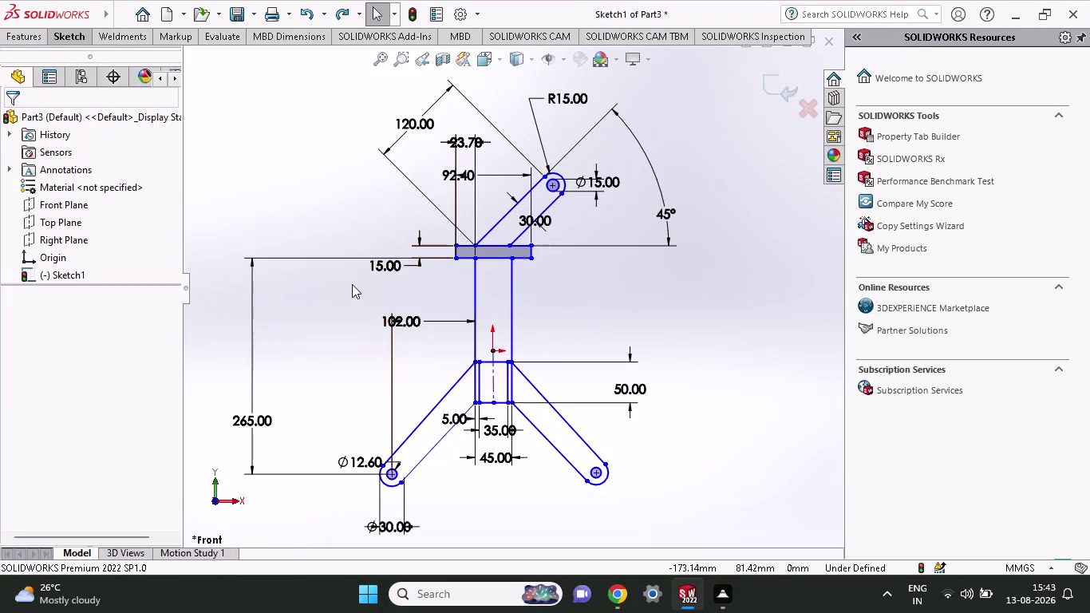
Open the Save As window for the bracket part and focus the proposed name Part3.
click(257, 21)
click(273, 61)
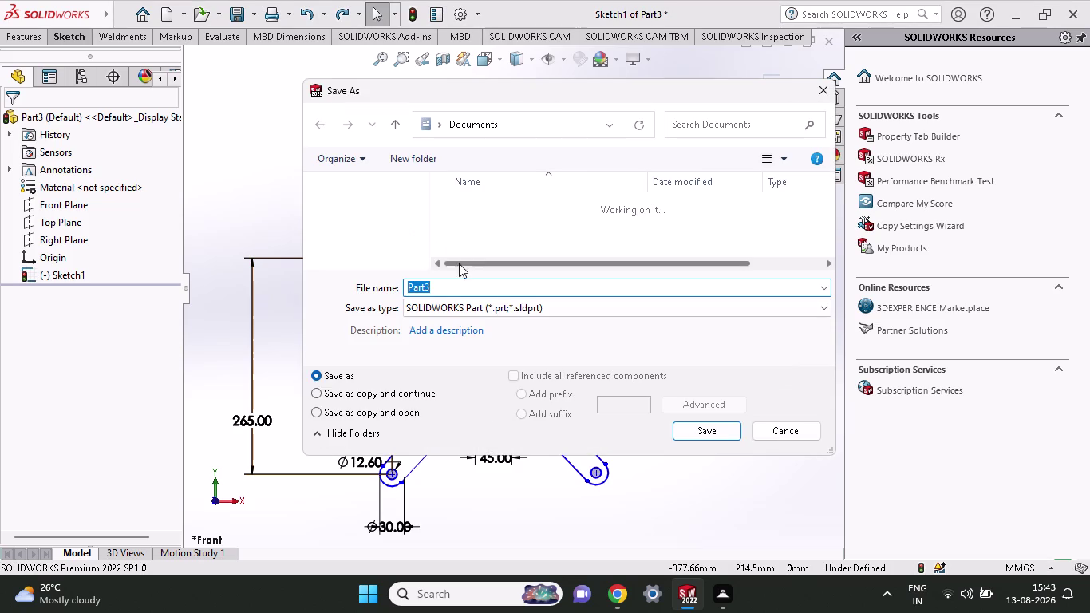
click(451, 289)
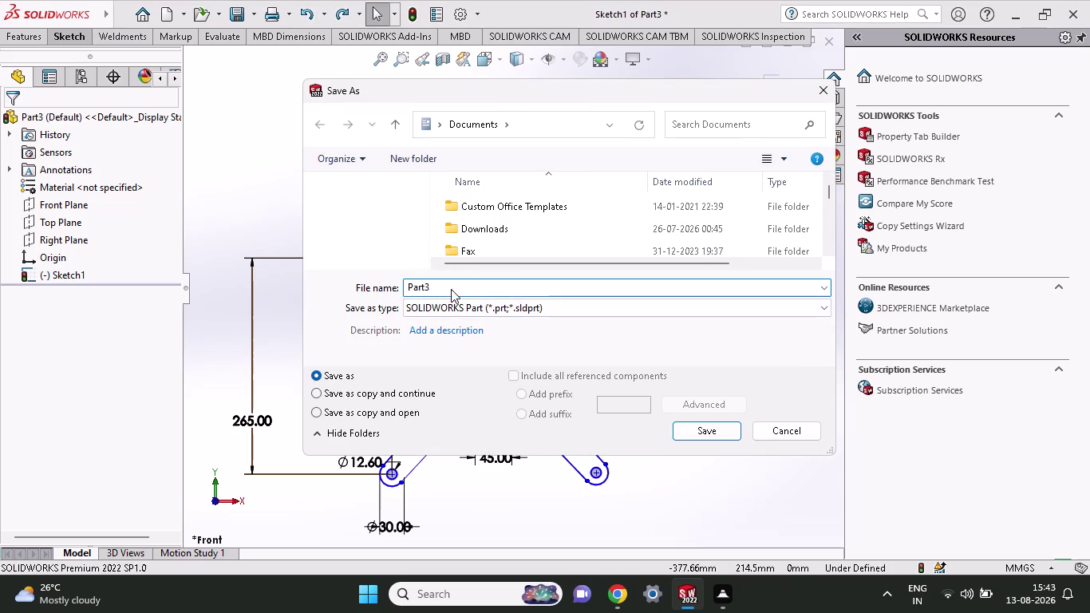
Clear the Part3 file name, then erase a mistyped '3d s' entry.
key(BackSpace)
key(BackSpace)
key(BackSpace)
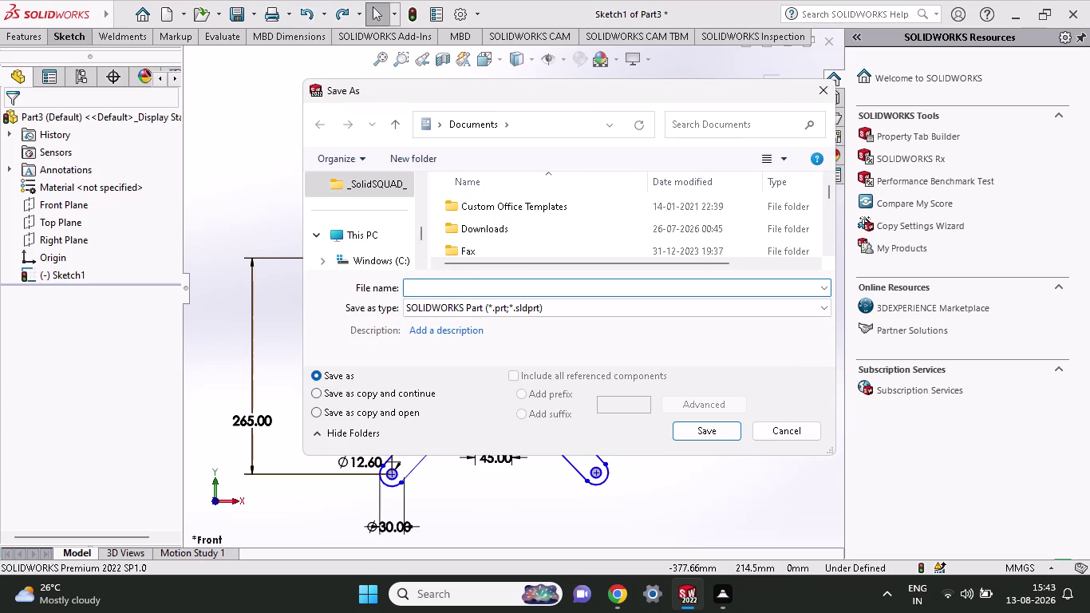
text(3d)
key(space)
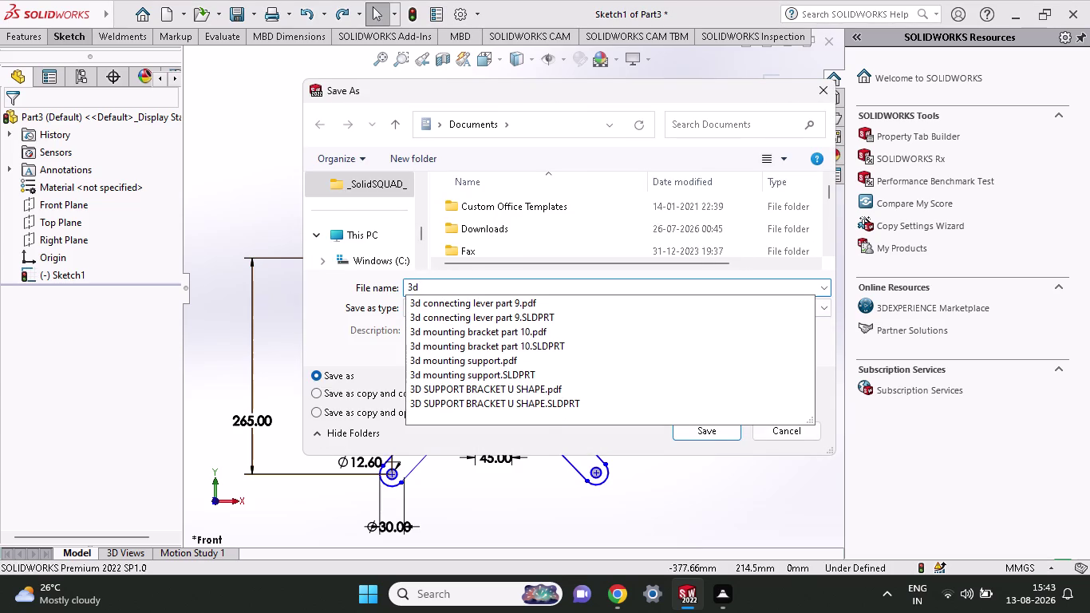
key(s)
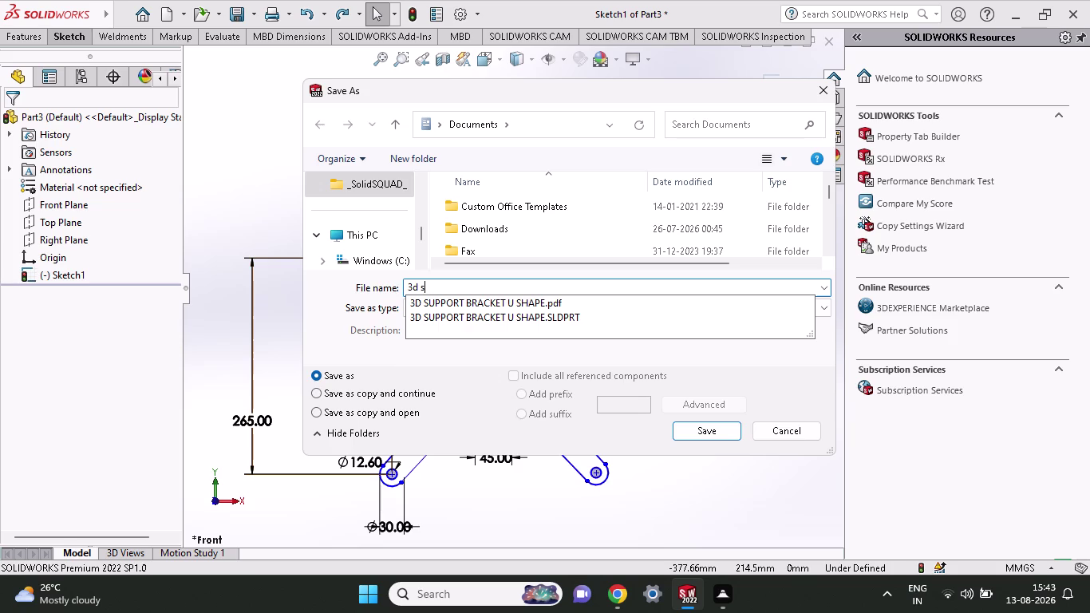
key(BackSpace)
key(BackSpace)
key(BackSpace)
key(BackSpace)
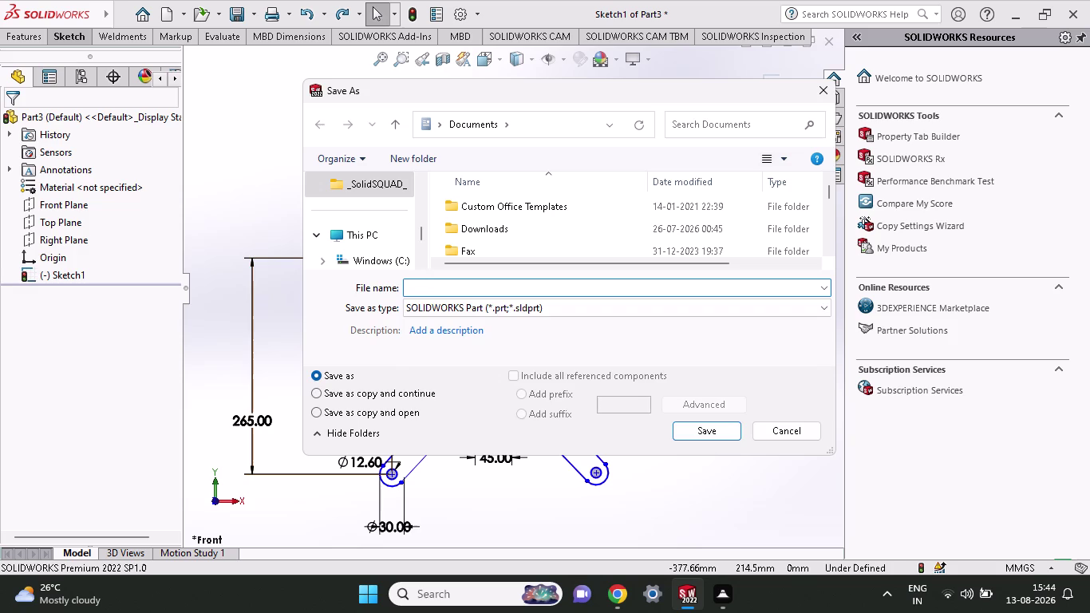
Enter '2d solid -4' as the file name and save the part.
text(2d soli)
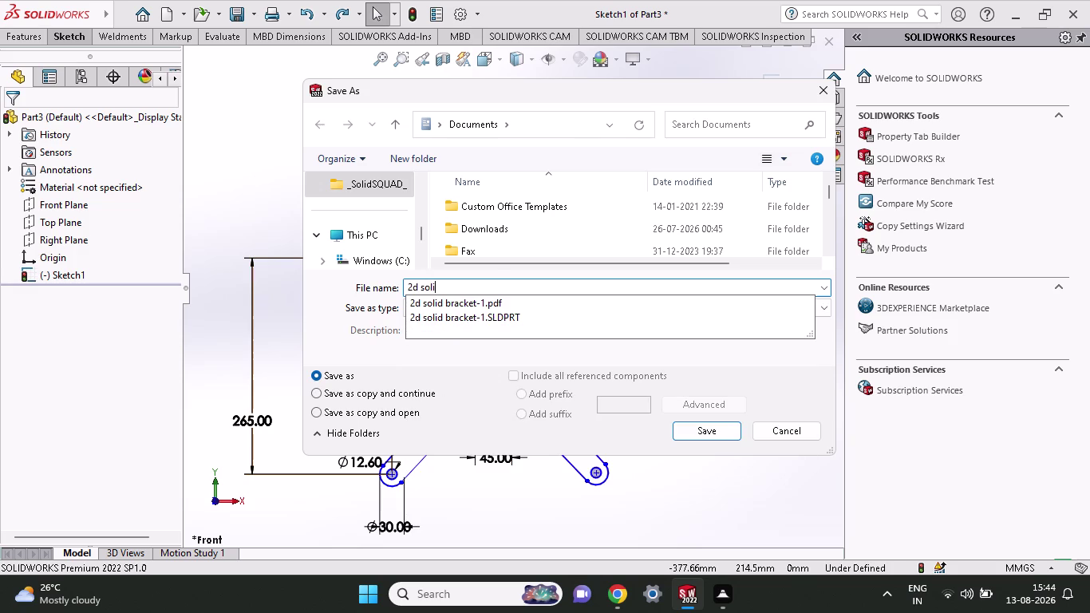
text(d)
key(space)
key(minus)
key(4)
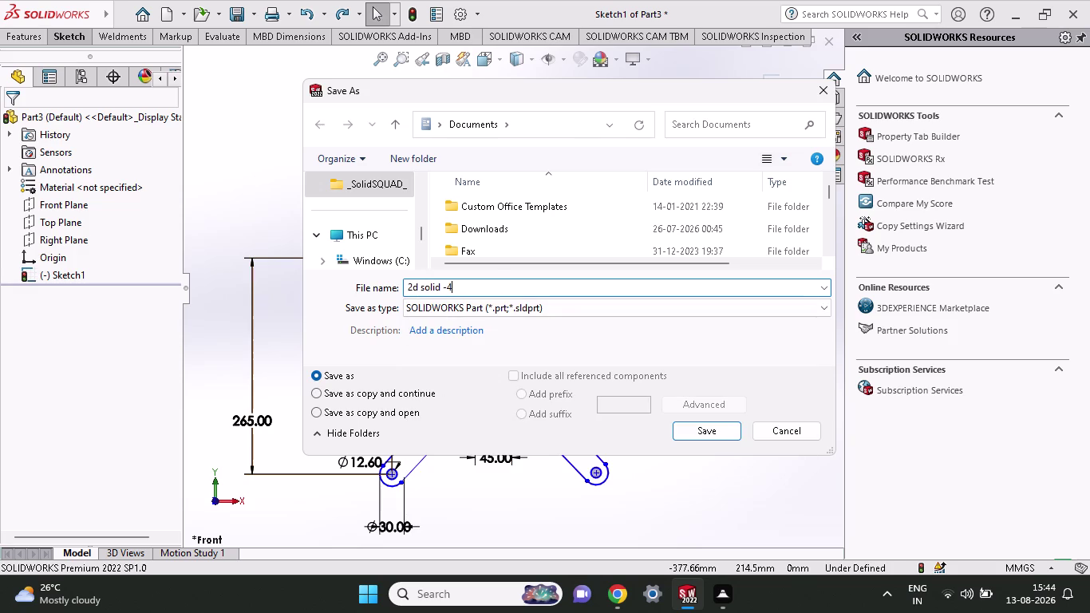
click(705, 429)
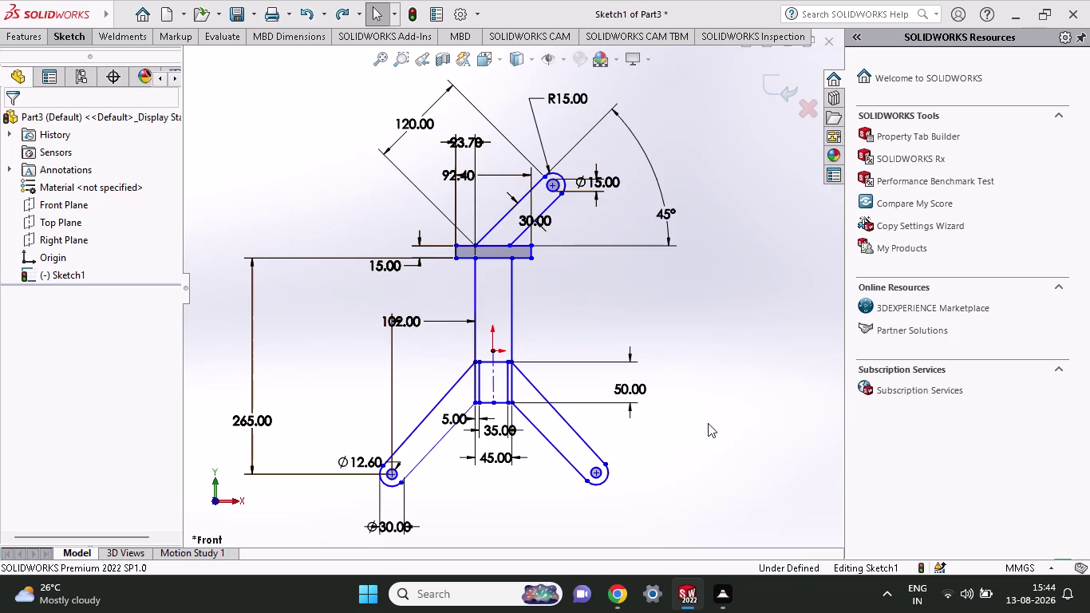
click(249, 11)
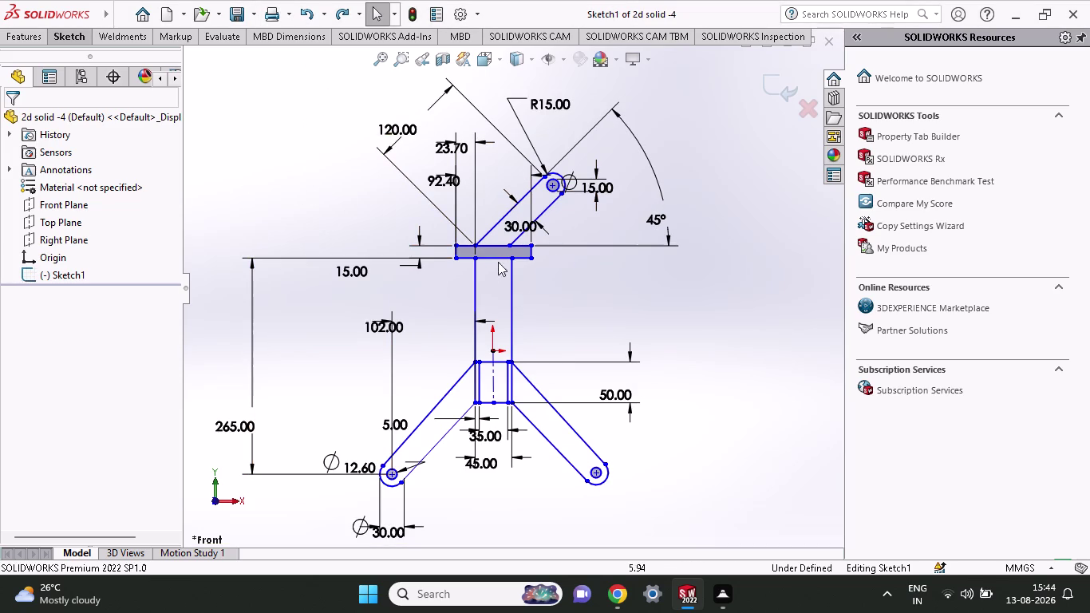
Window-select the whole bracket sketch and display its relations.
scroll(up, 3)
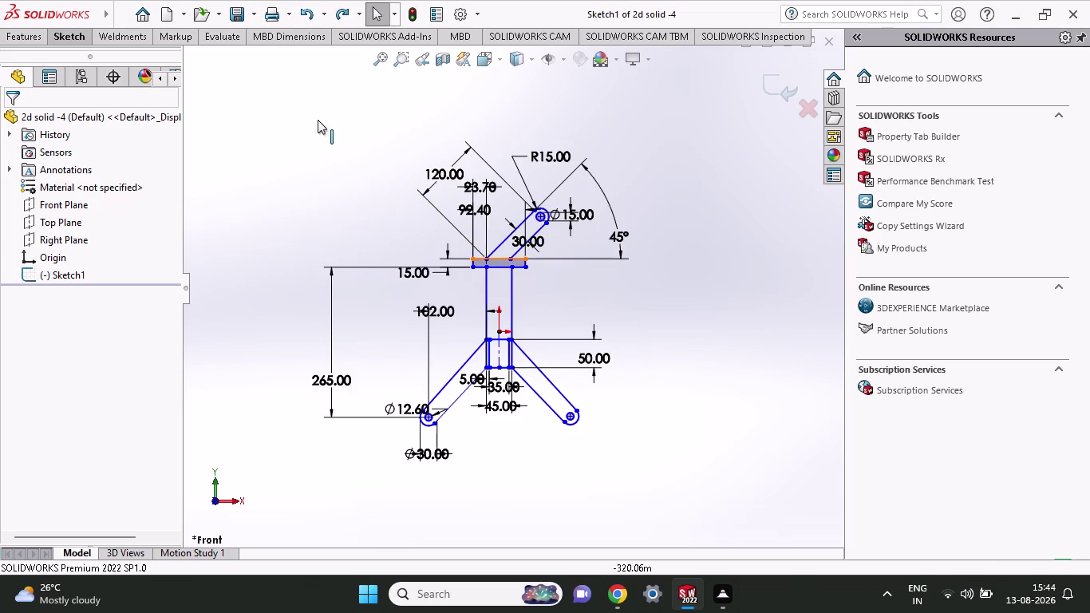
drag(316, 115, 676, 497)
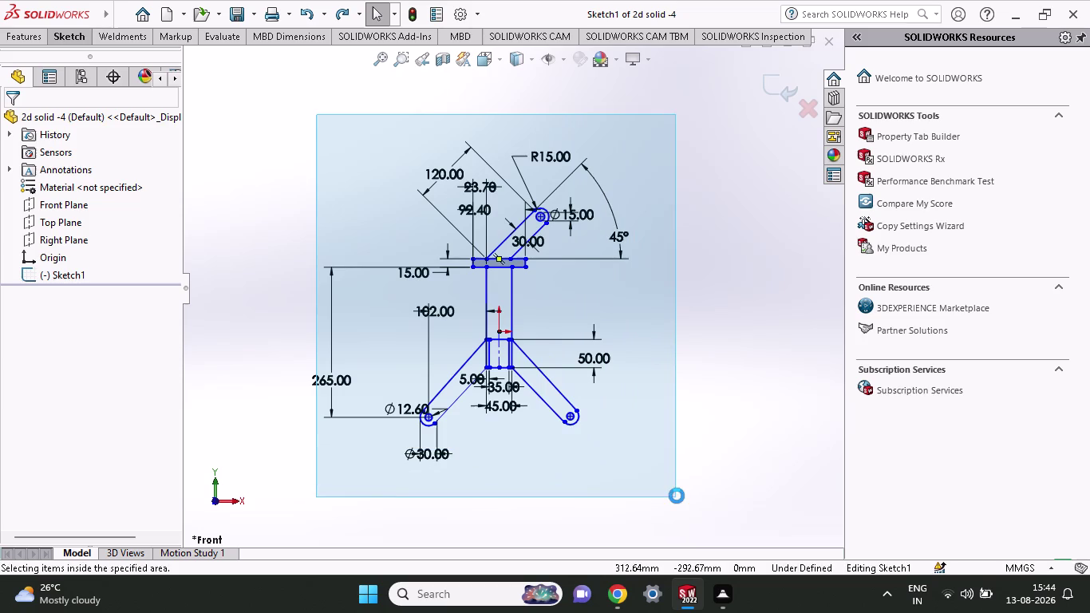
right_click(284, 340)
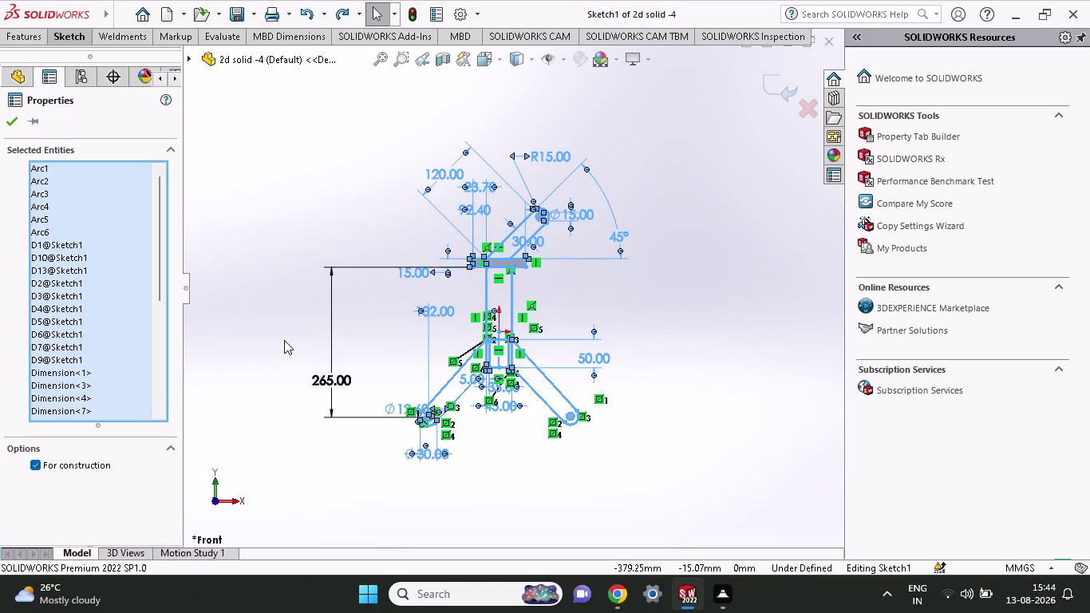
click(325, 485)
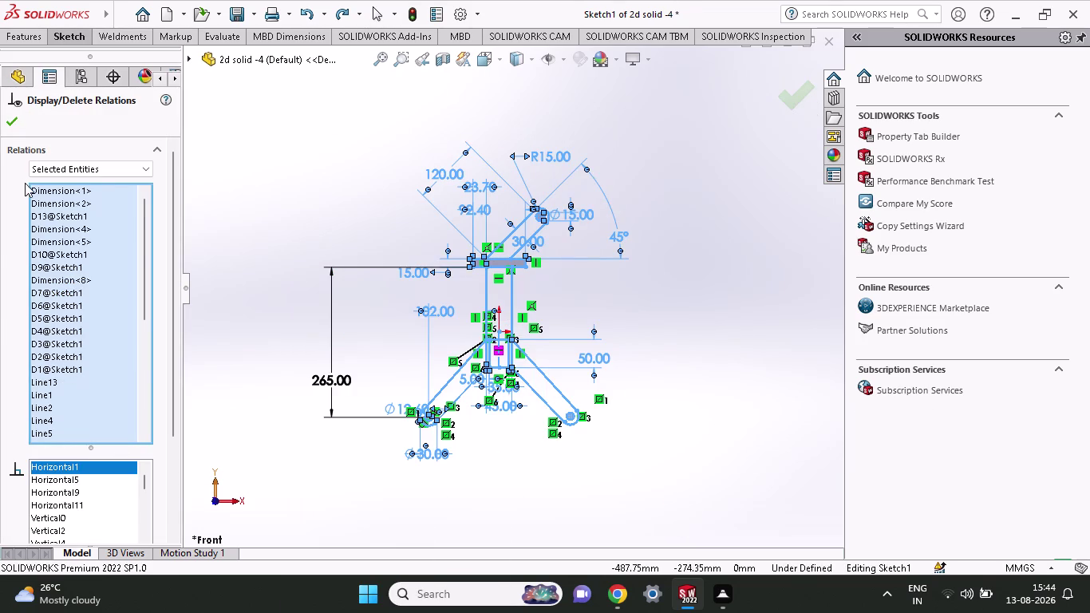
Delete all sketch relations, then undo to restore the removed dimensions.
scroll(down, 3)
scroll(down, 3)
scroll(down, 3)
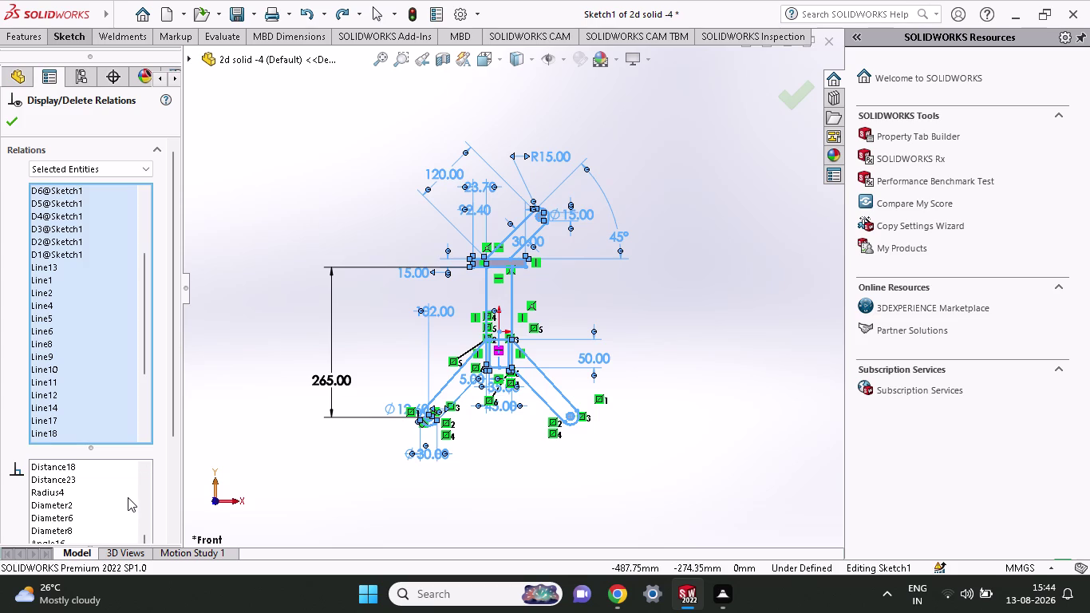
scroll(down, 3)
drag(171, 371, 179, 503)
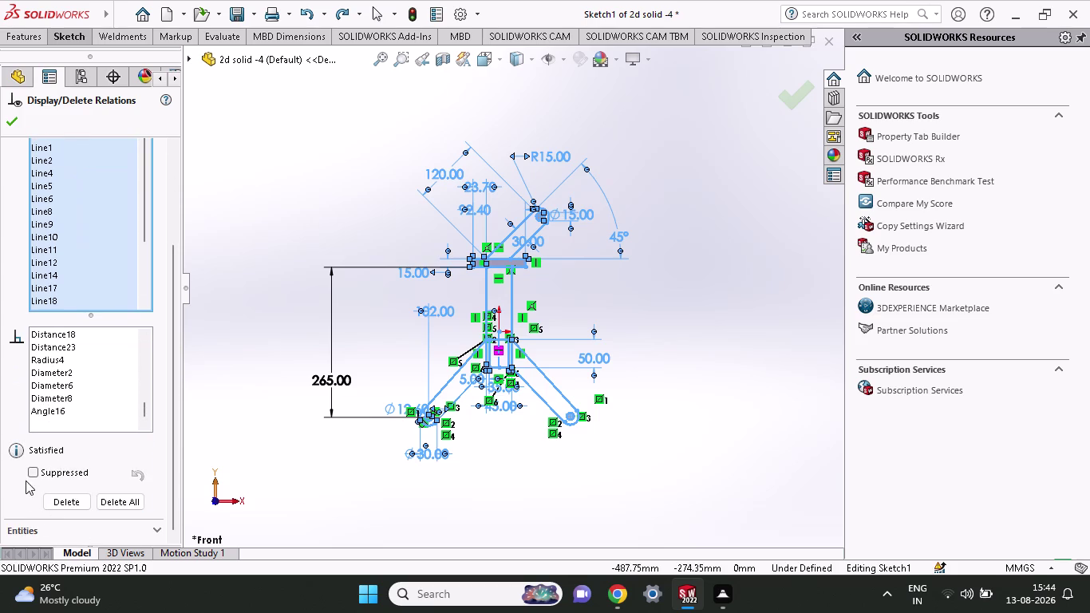
click(107, 506)
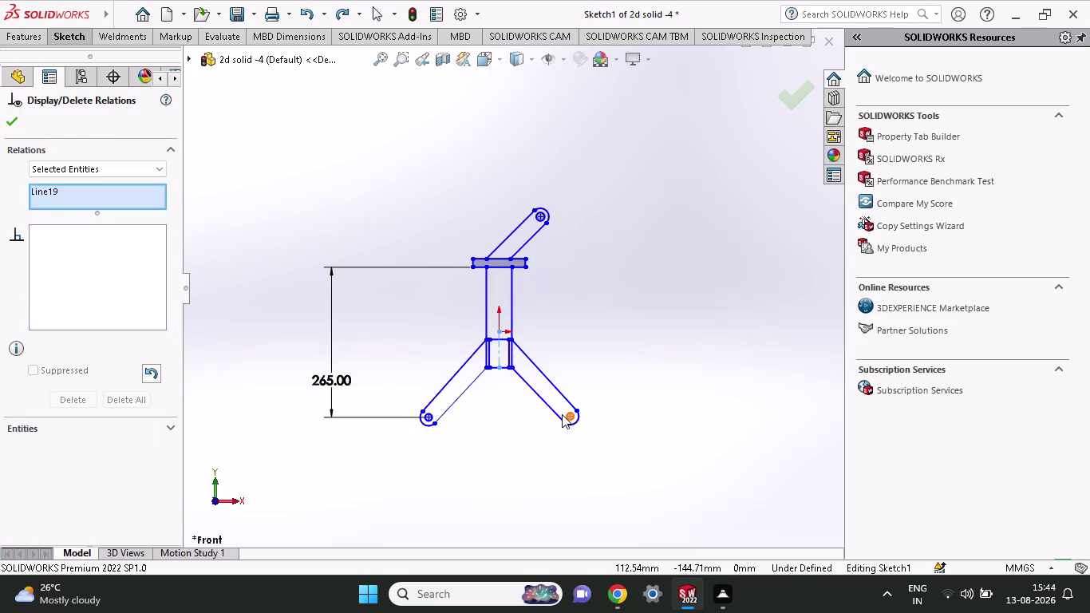
key(ctrl+z)
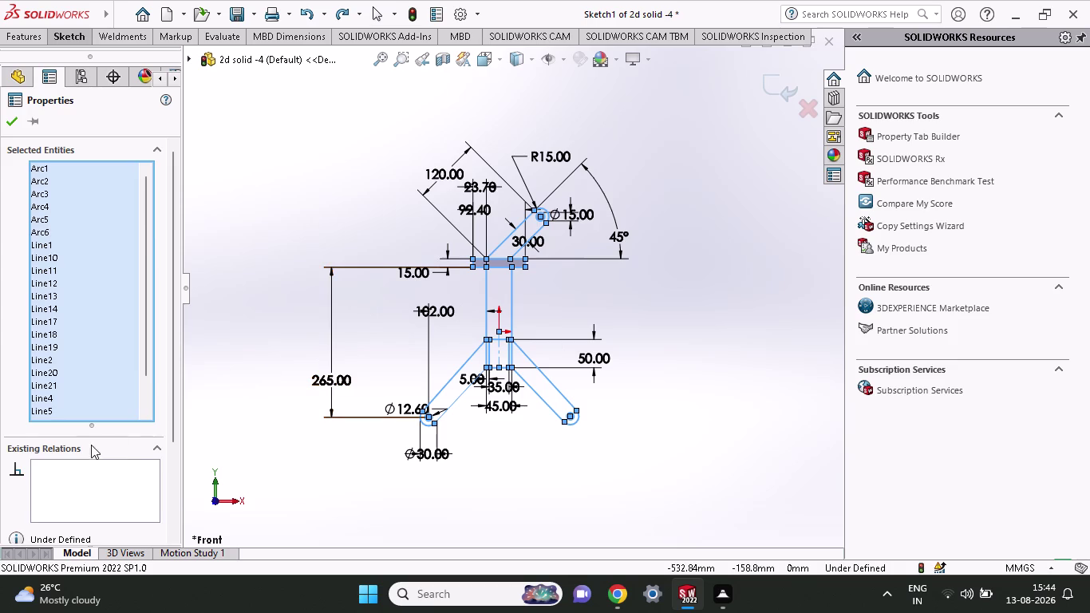
Reselect every bracket sketch entity with two window drags and right-click the selection.
scroll(down, 3)
drag(281, 139, 383, 355)
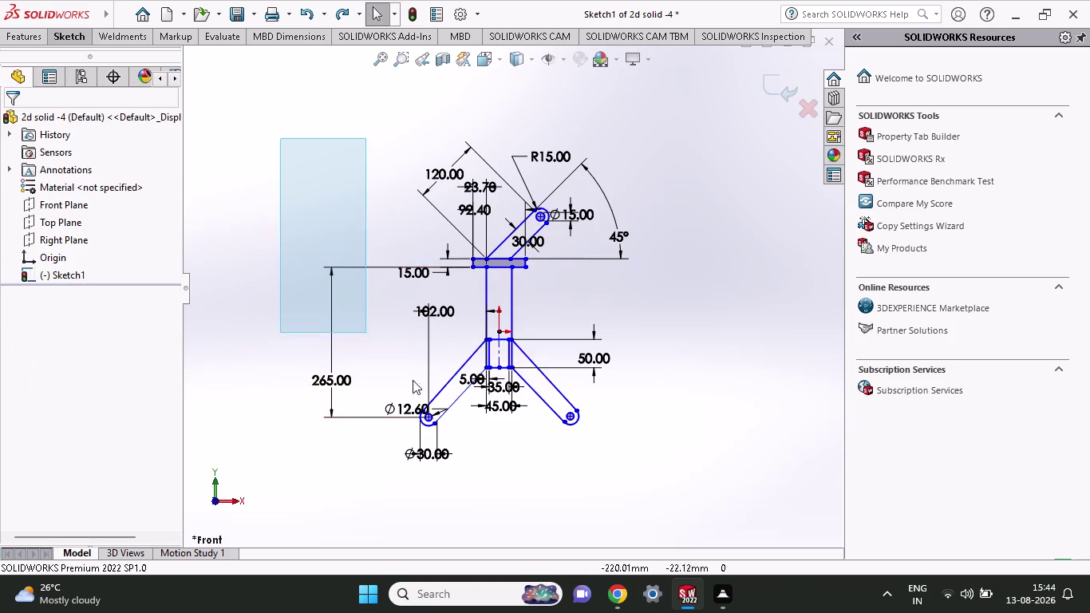
drag(384, 355, 687, 529)
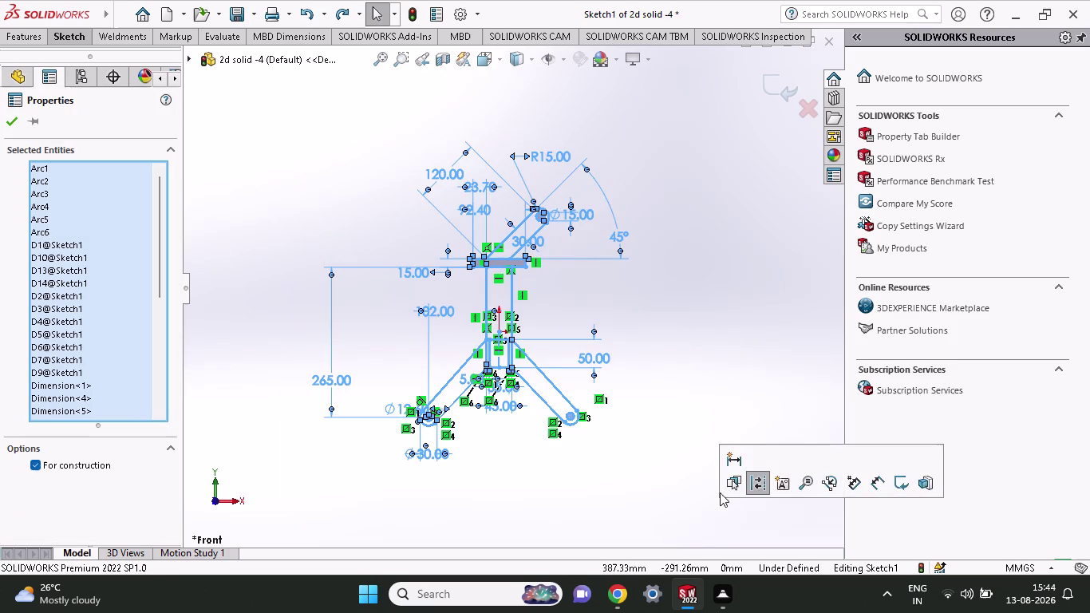
right_click(572, 455)
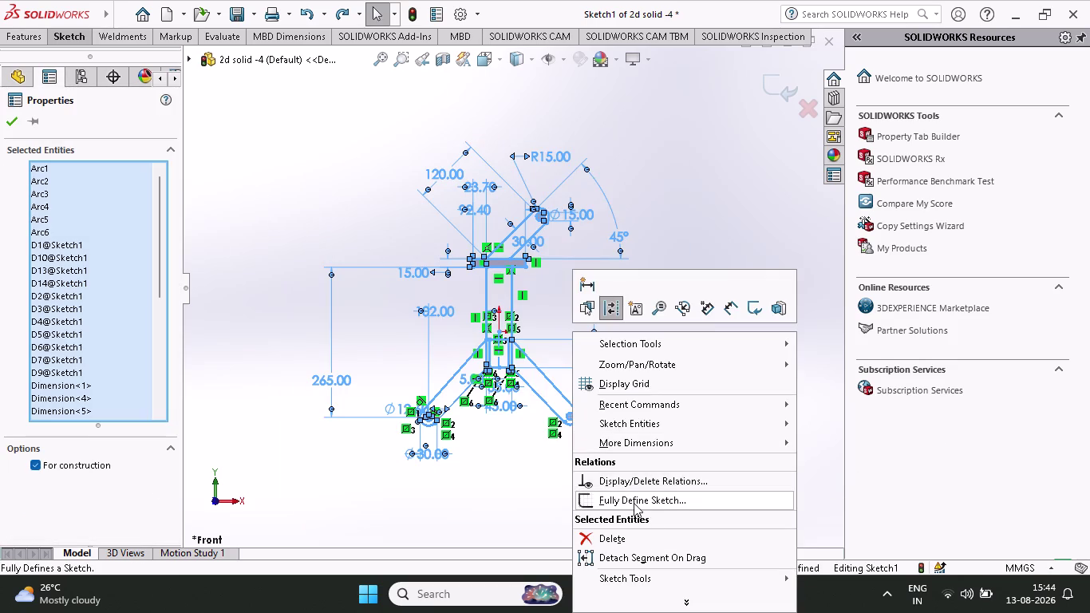
click(633, 503)
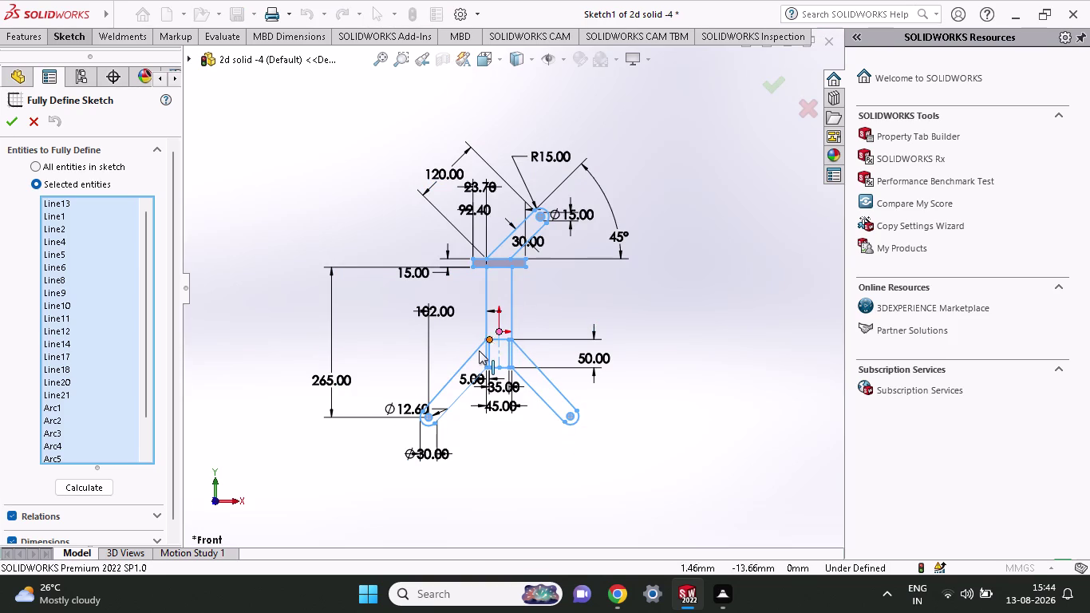
scroll(down, 3)
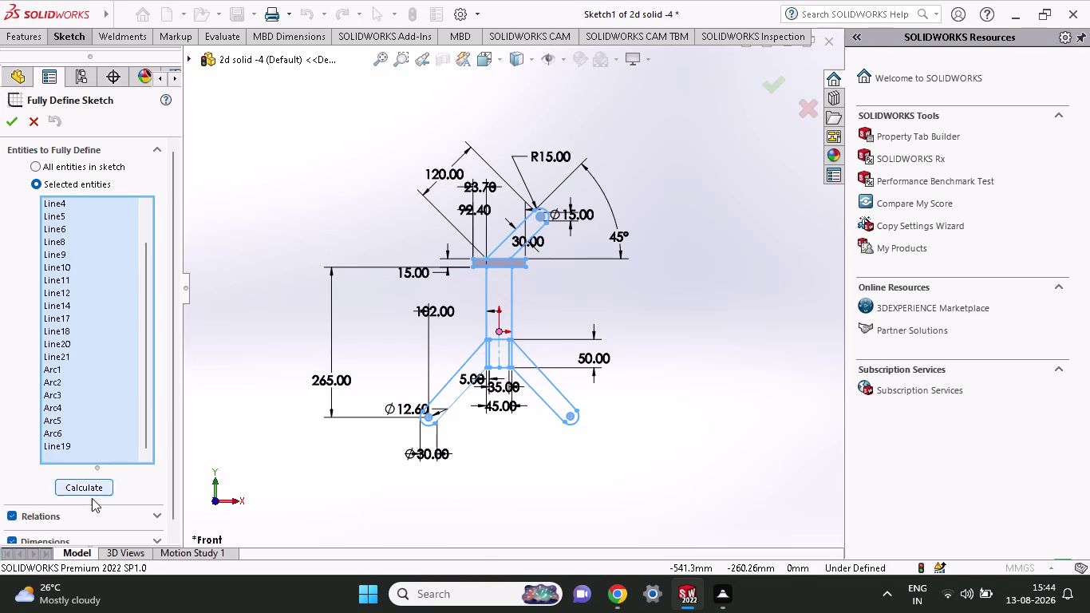
click(91, 489)
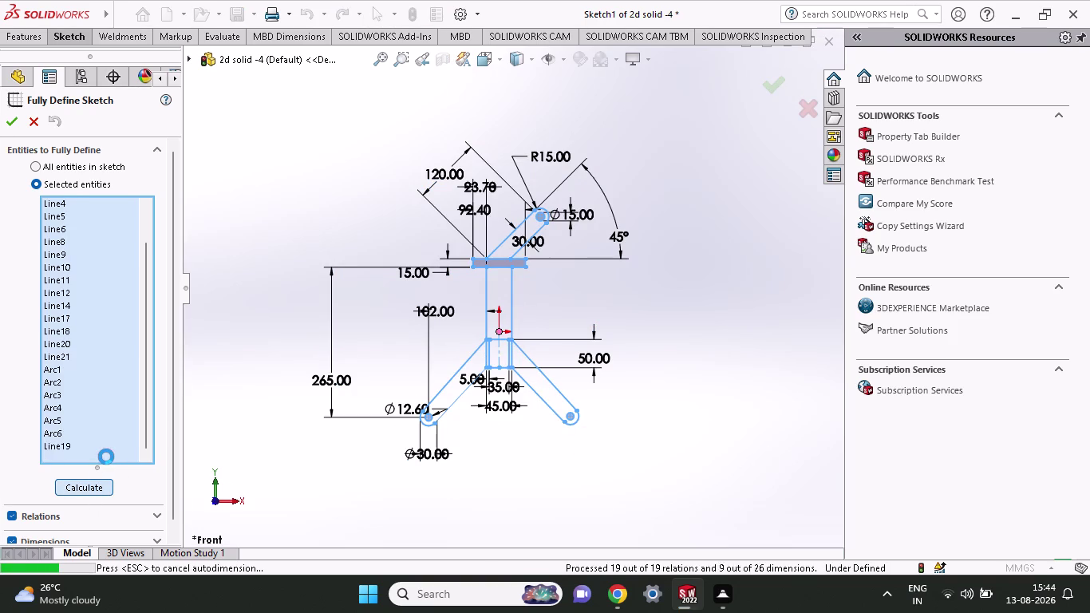
scroll(down, 3)
scroll(down, 3)
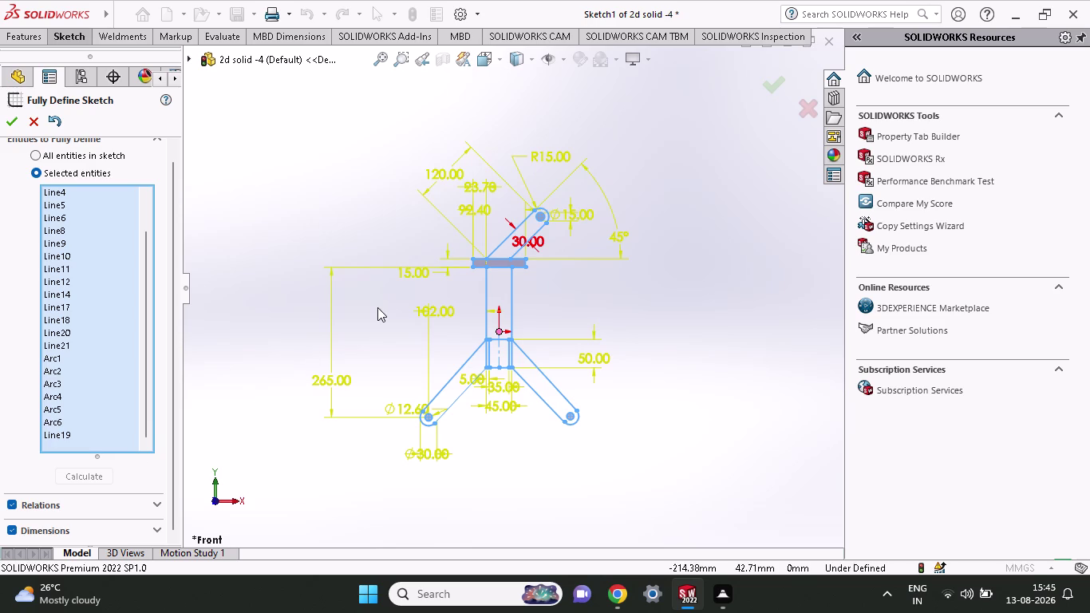
key(ctrl+z)
click(33, 124)
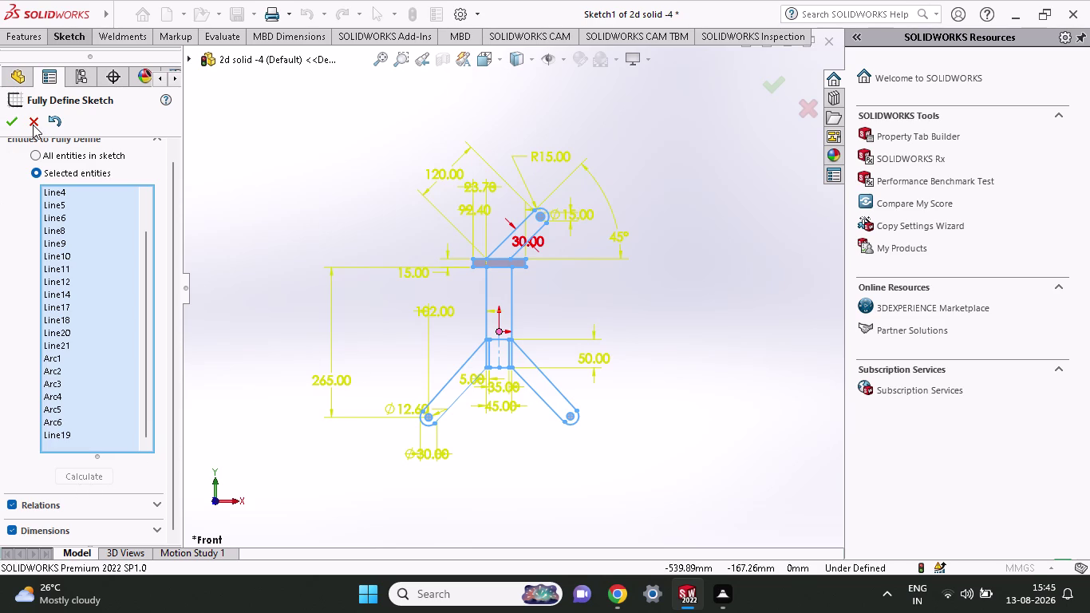
drag(304, 144, 396, 241)
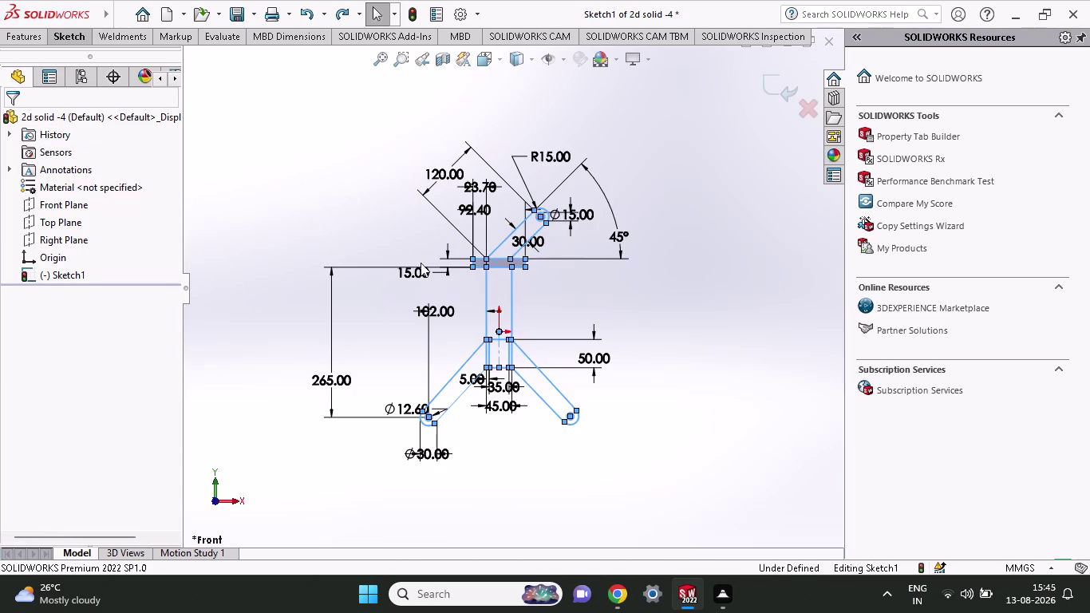
Select all bracket sketch entities and open Display/Delete Relations.
drag(395, 241, 651, 485)
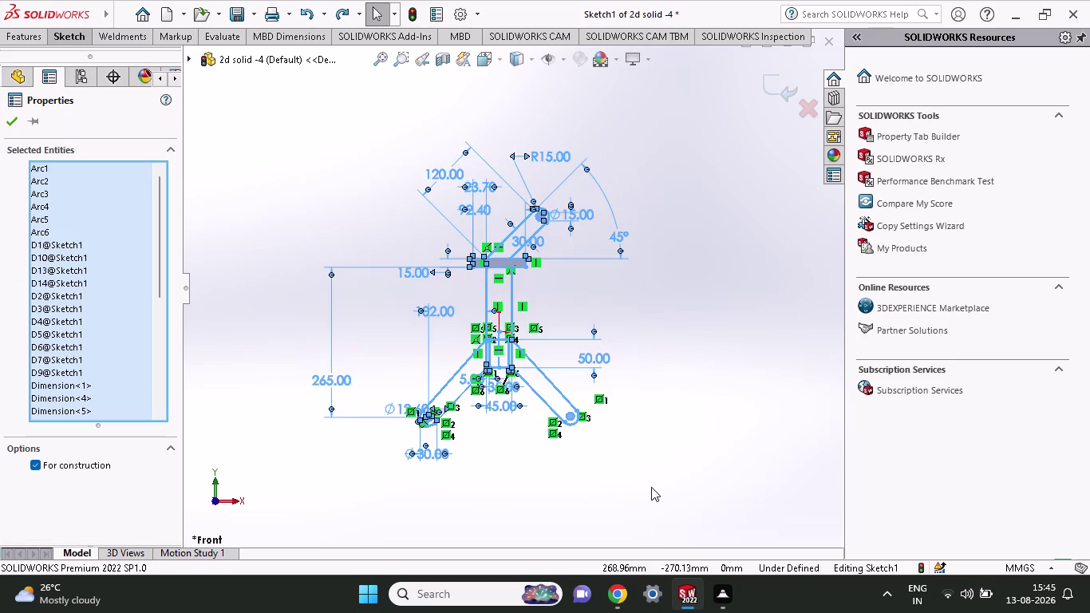
right_click(309, 441)
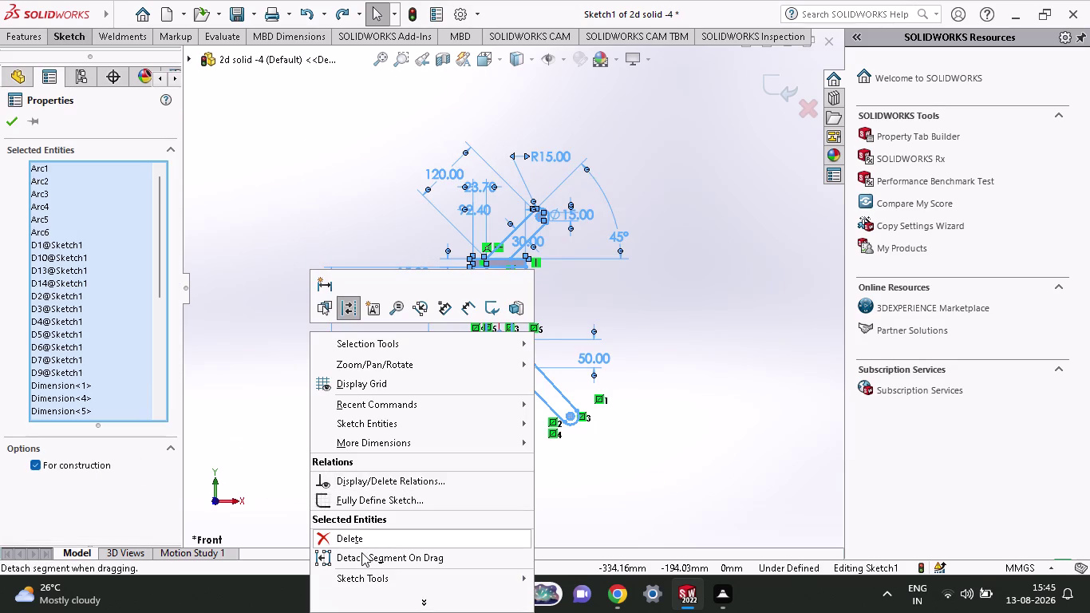
click(372, 480)
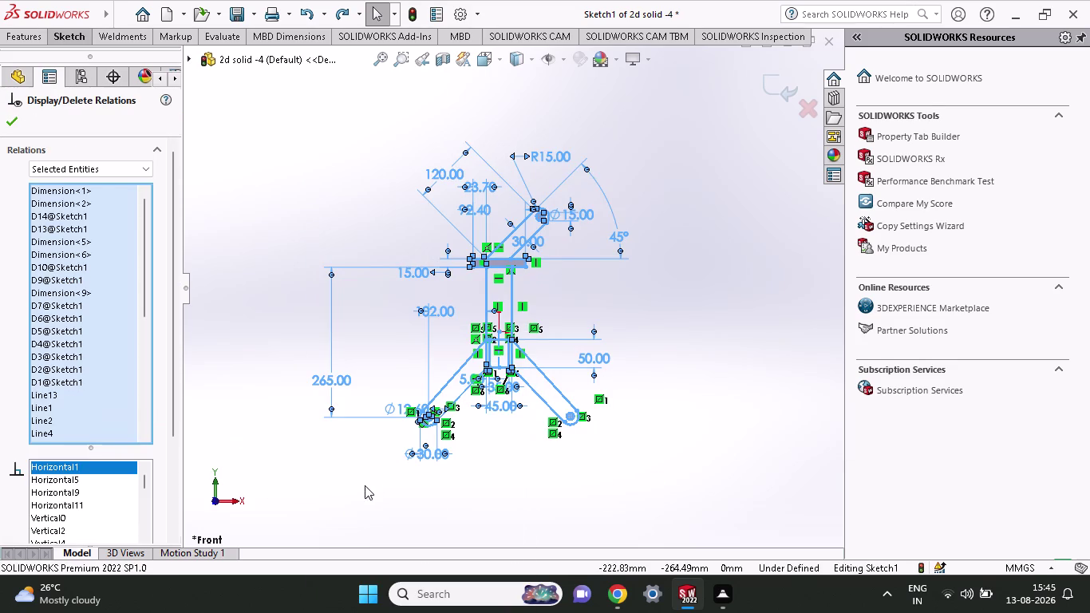
Delete all relations and confirm, keeping only the dimensions.
scroll(down, 3)
scroll(down, 3)
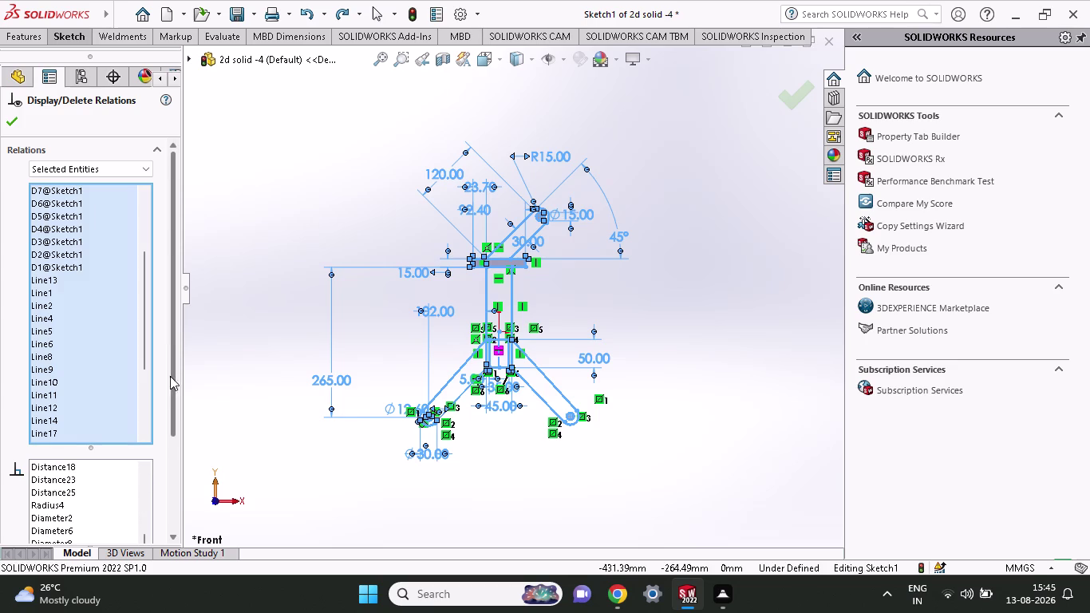
drag(171, 334, 168, 506)
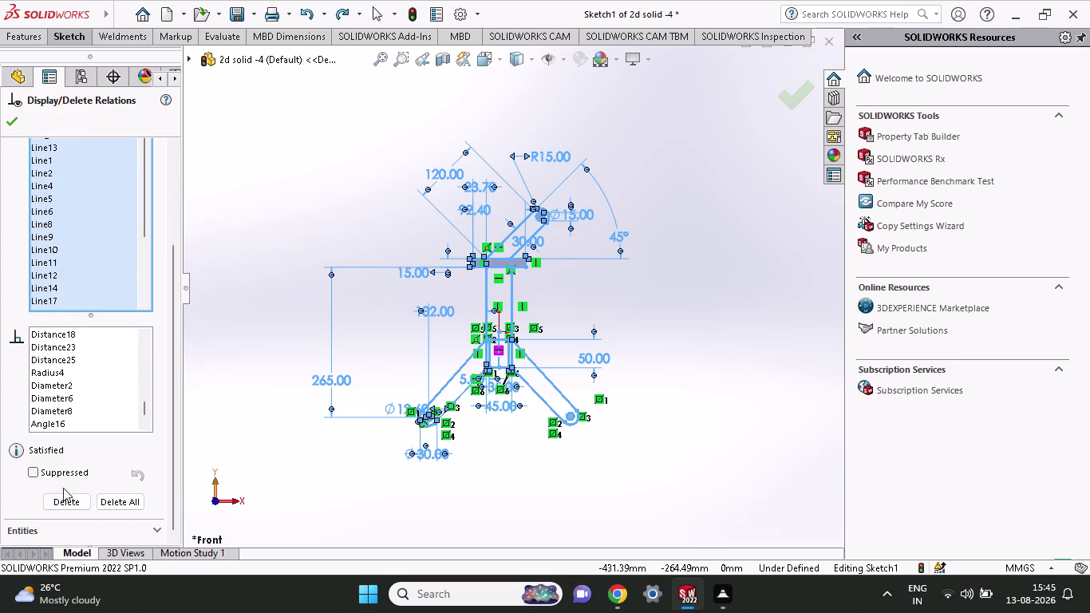
click(63, 474)
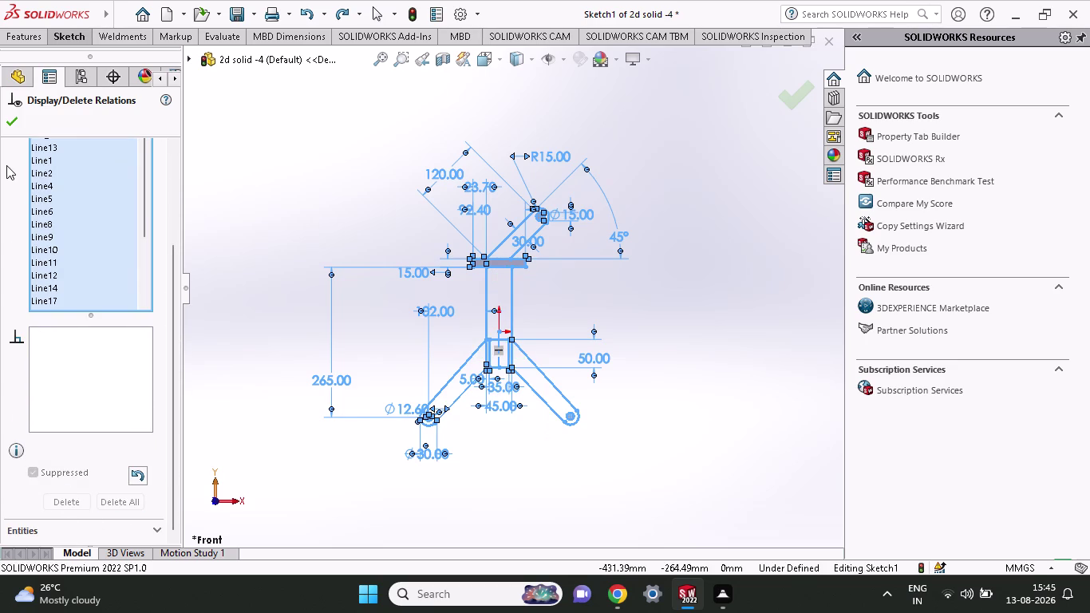
click(9, 114)
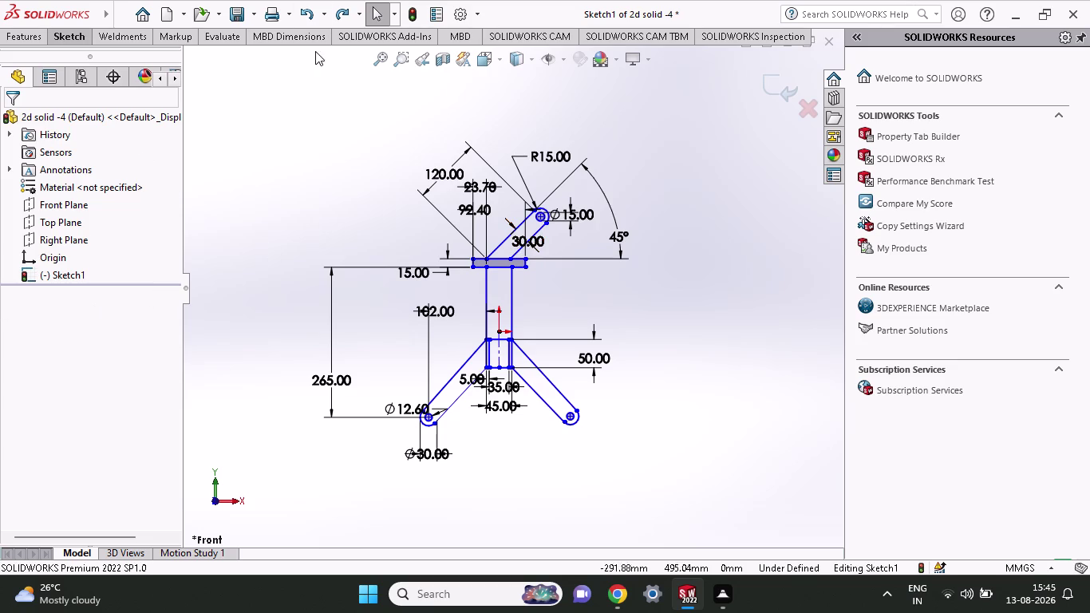
click(255, 8)
Save the sketch as an Adobe Portable Document Format (*.pdf) file named '2d solid -4'.
click(272, 55)
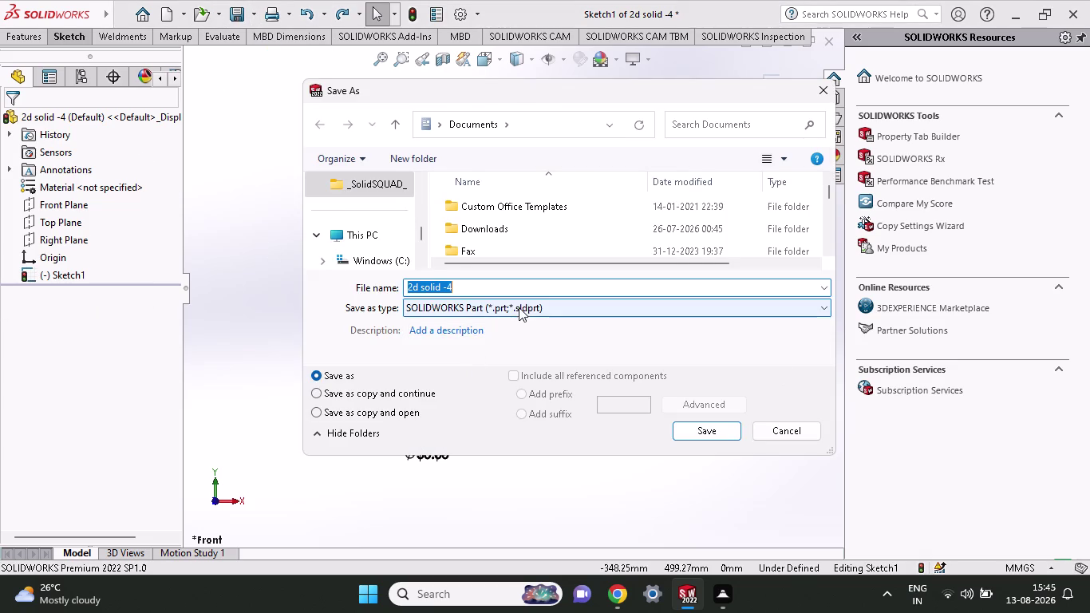
click(518, 308)
click(581, 90)
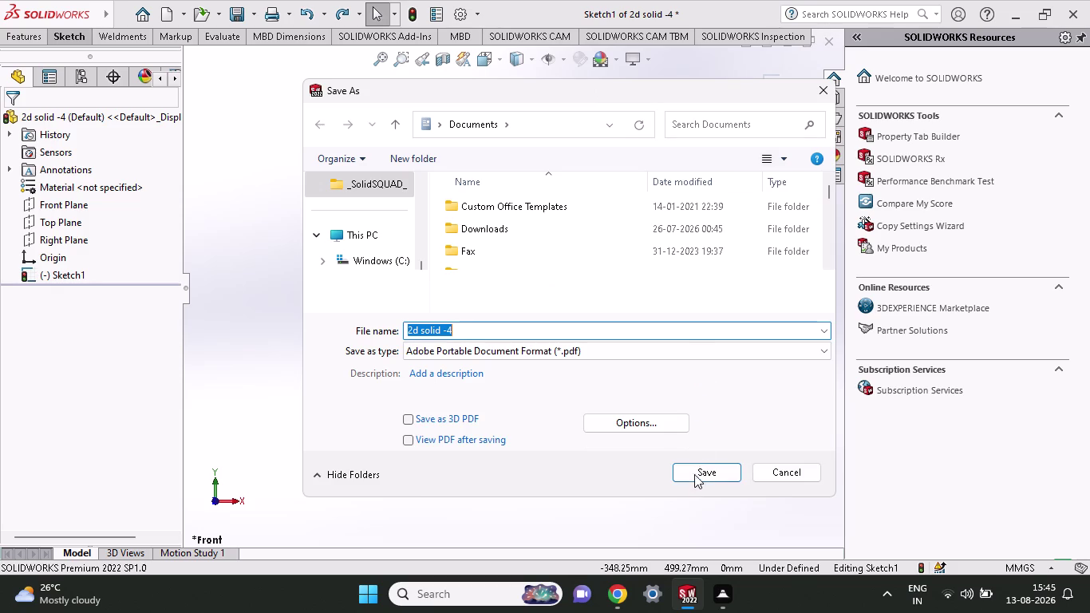
click(695, 475)
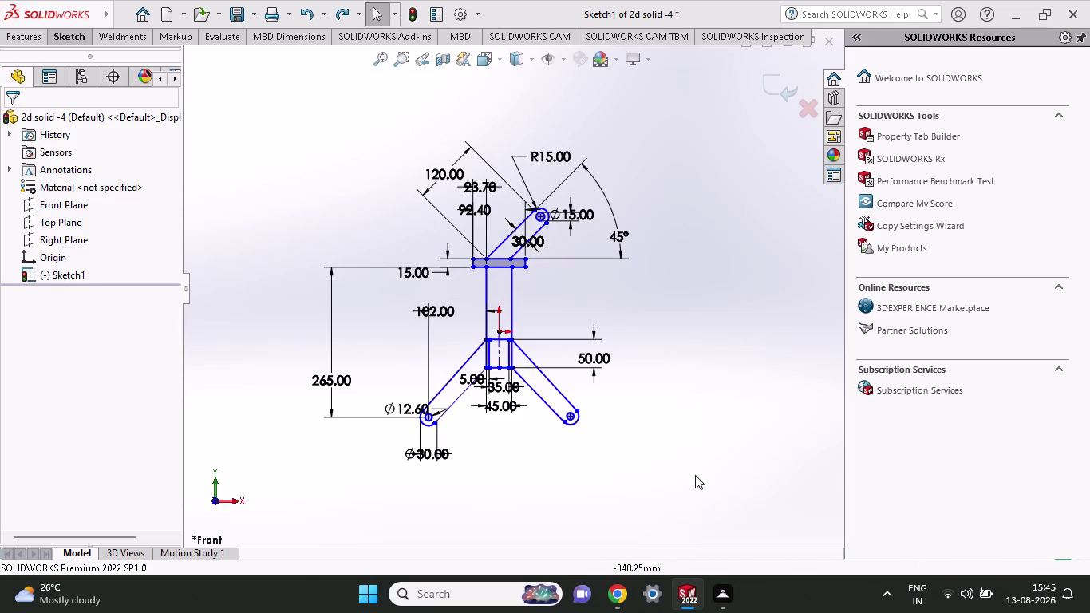